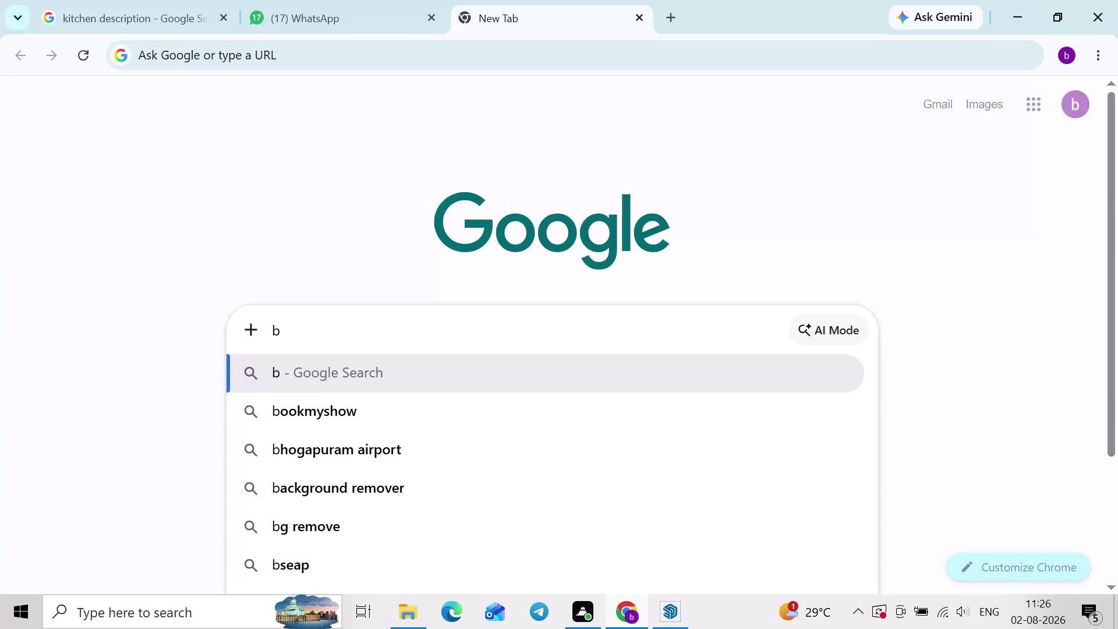
Search Google for 'best colour combination' by picking the autocomplete suggestion.
text(est c)
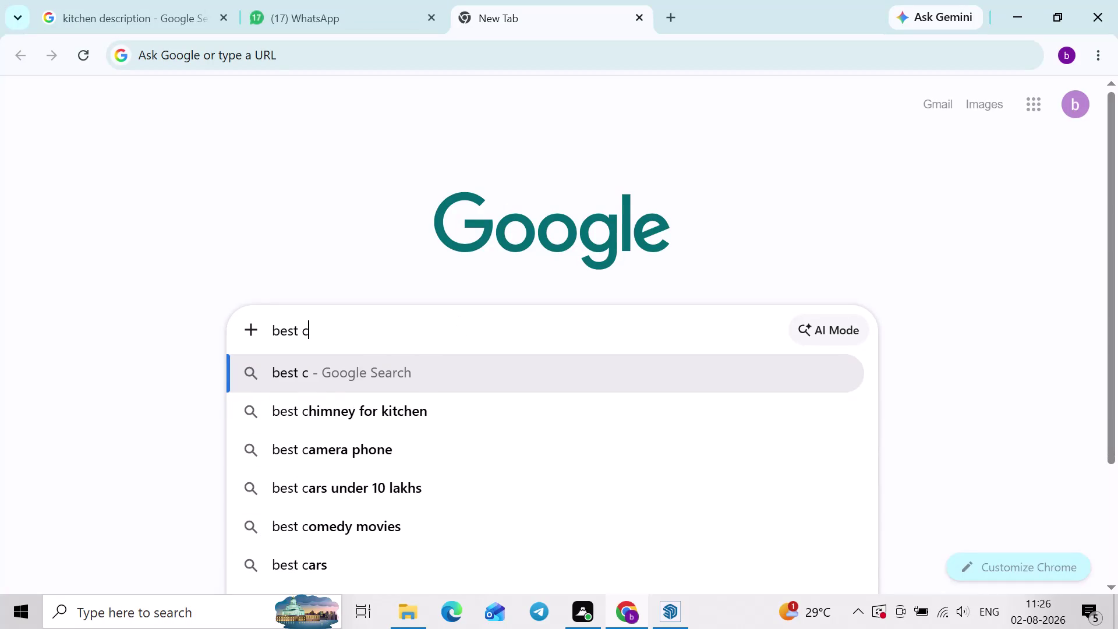
text(olour)
key(space)
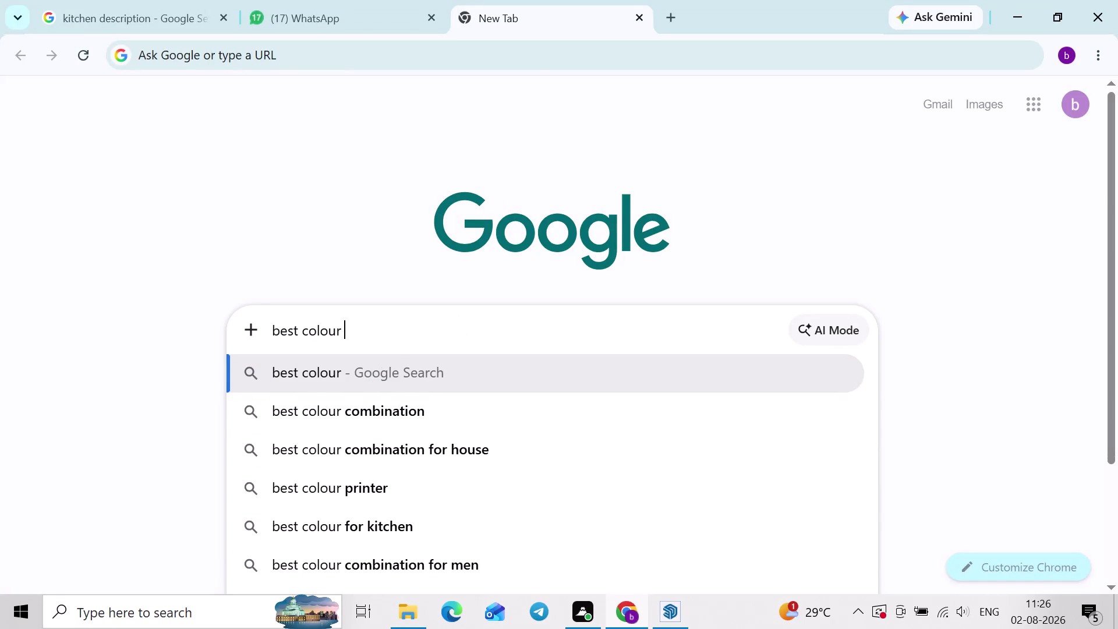
click(438, 402)
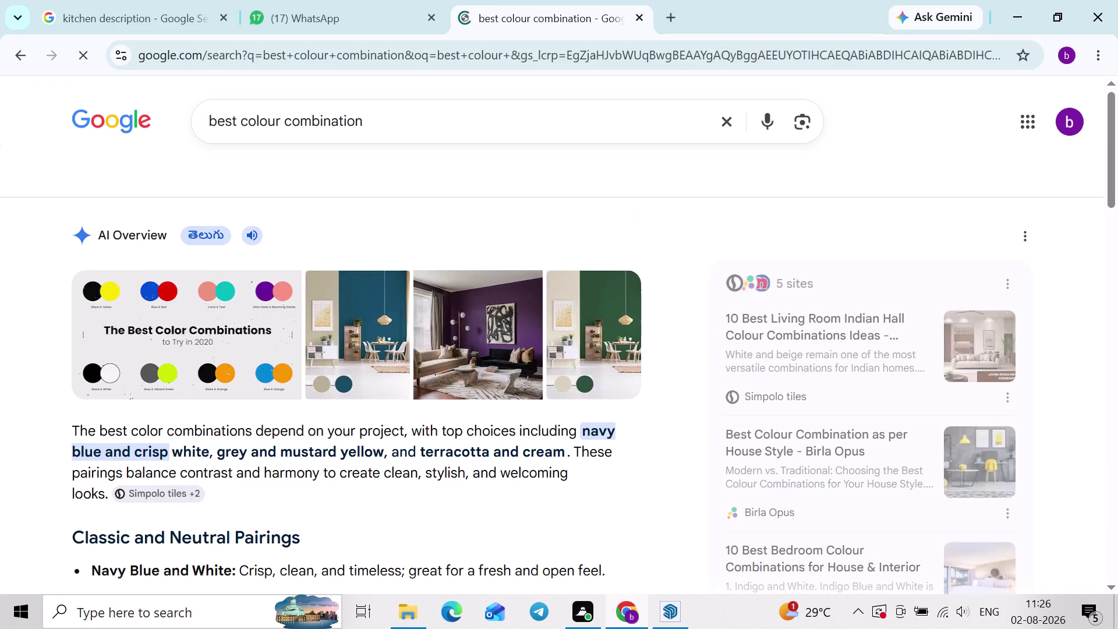
Refine the query to 'best colour combination for kitchen' and browse its Images results.
click(390, 119)
key(space)
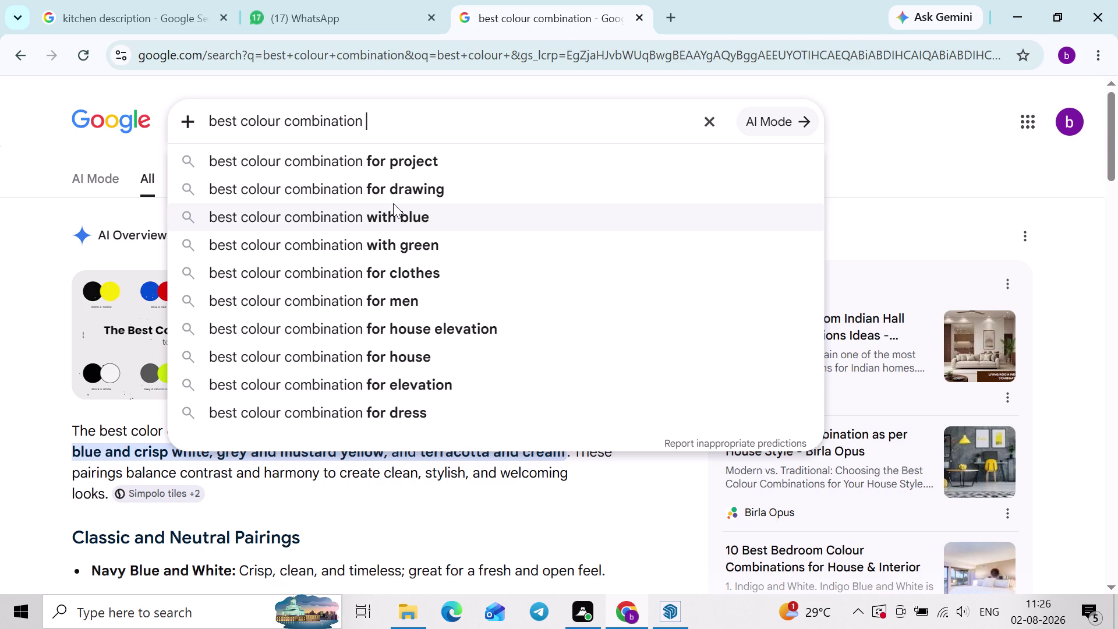
text(fo)
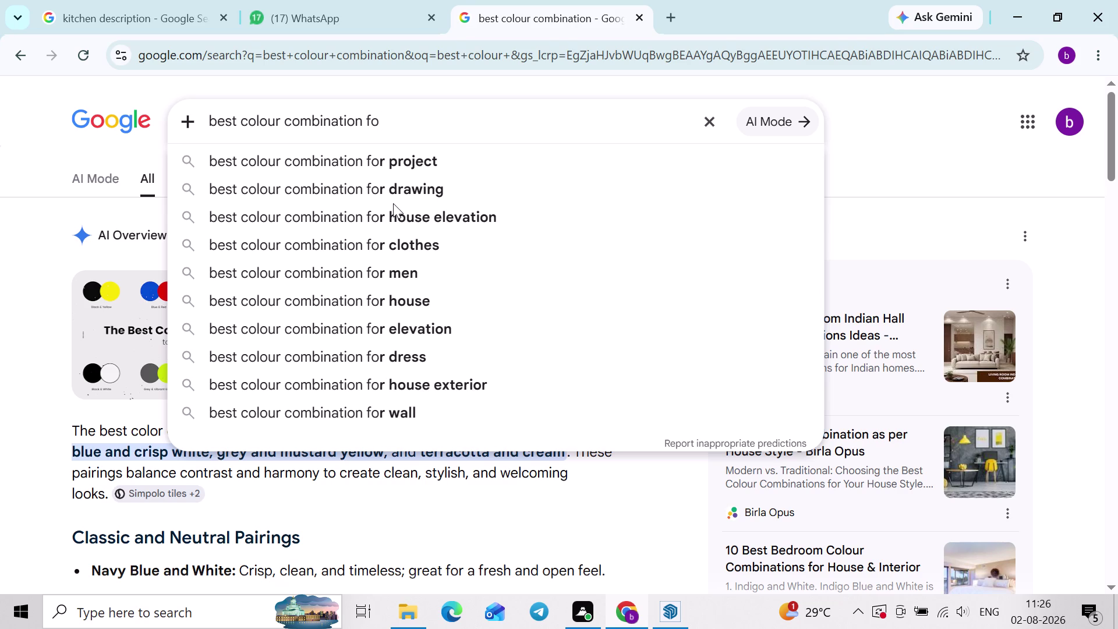
text(r)
key(space)
text(ki)
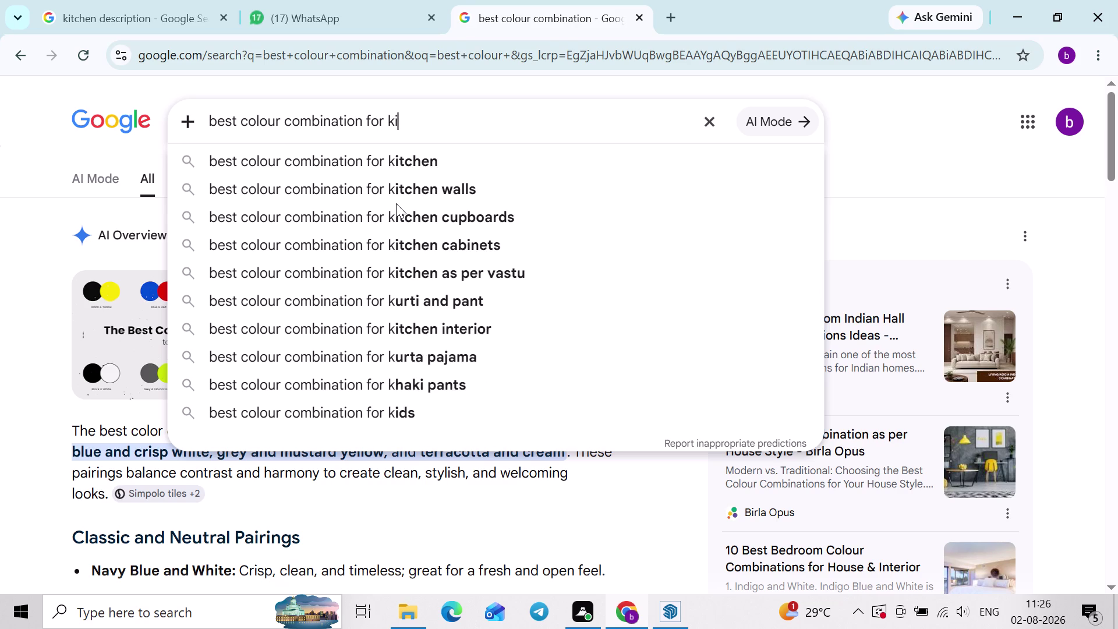
click(431, 152)
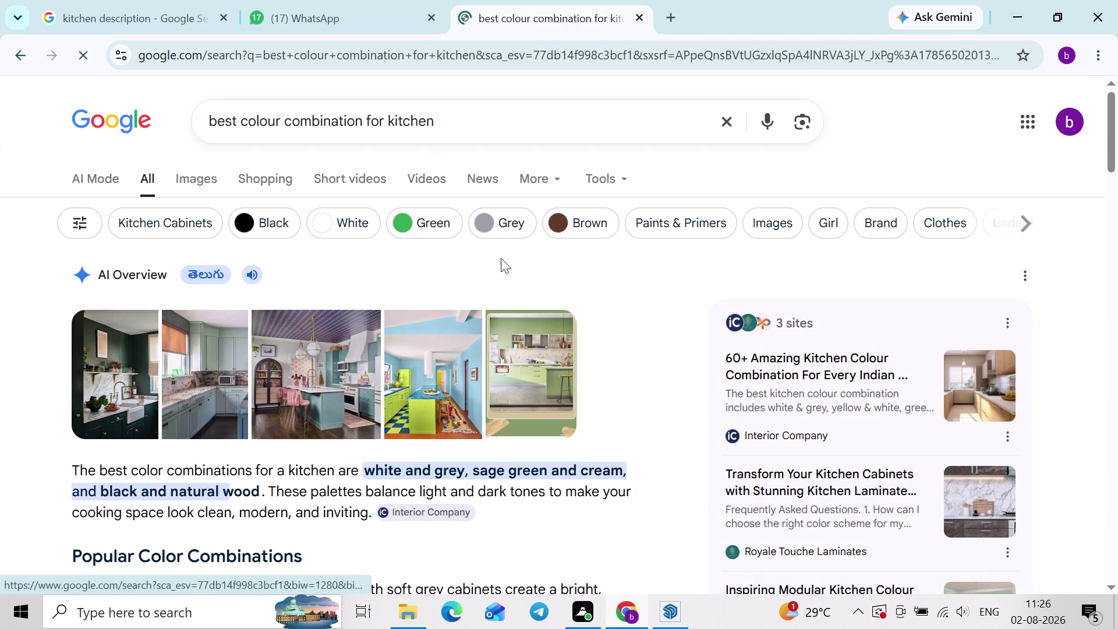
click(190, 182)
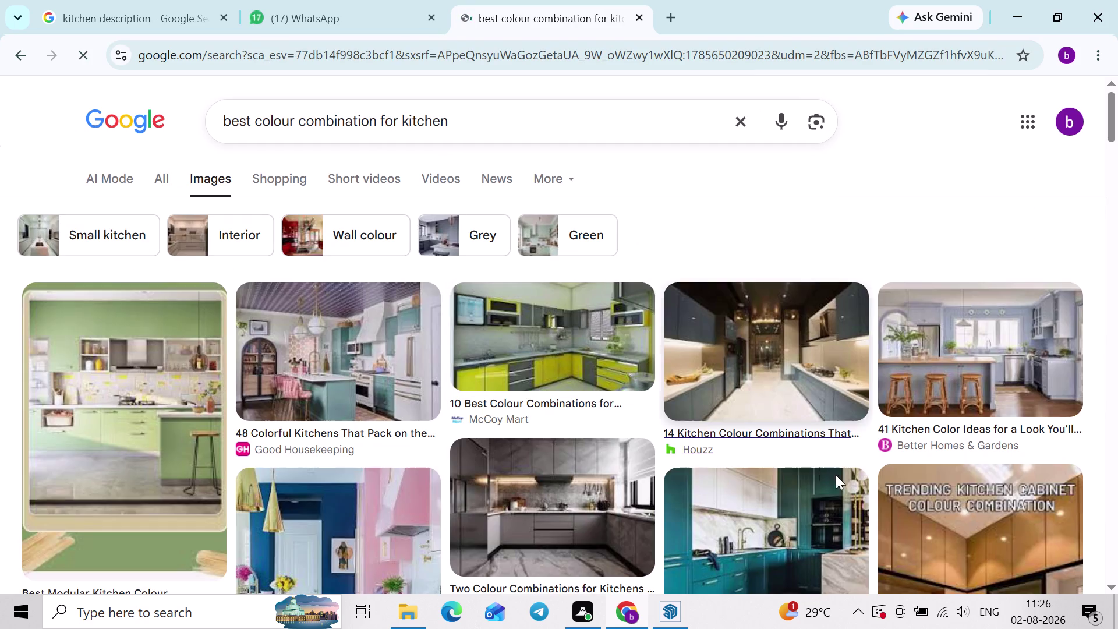
scroll(down, 3)
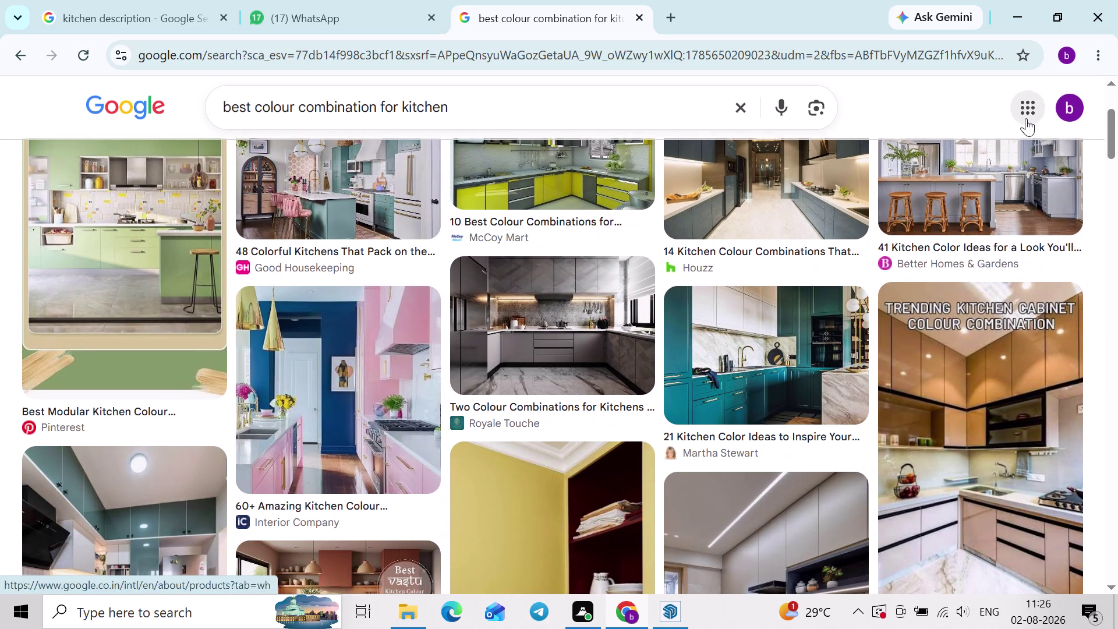